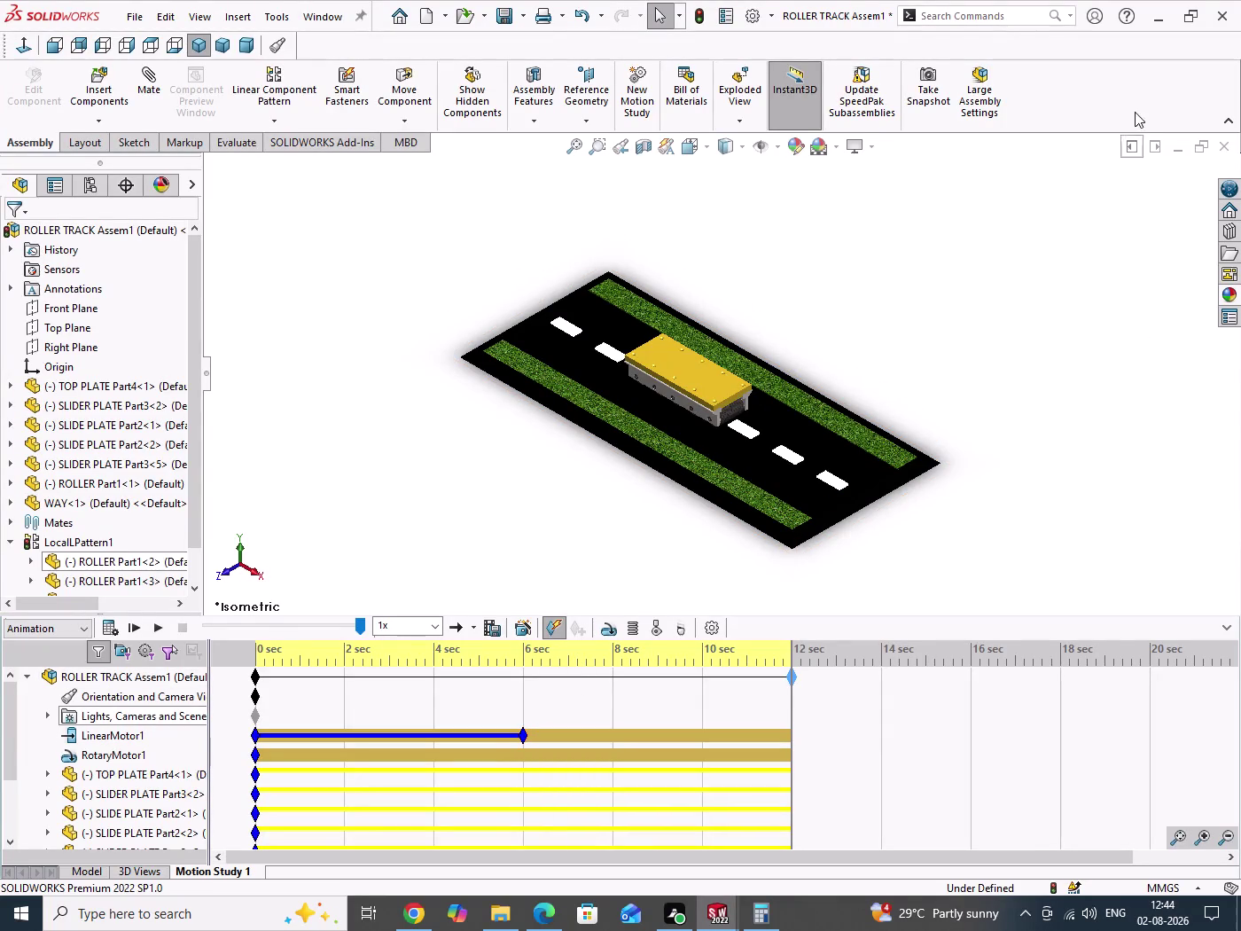
Minimize SOLIDWORKS to reveal the Pictures folder and the SOLID MODELLING old book PDF.
click(1155, 21)
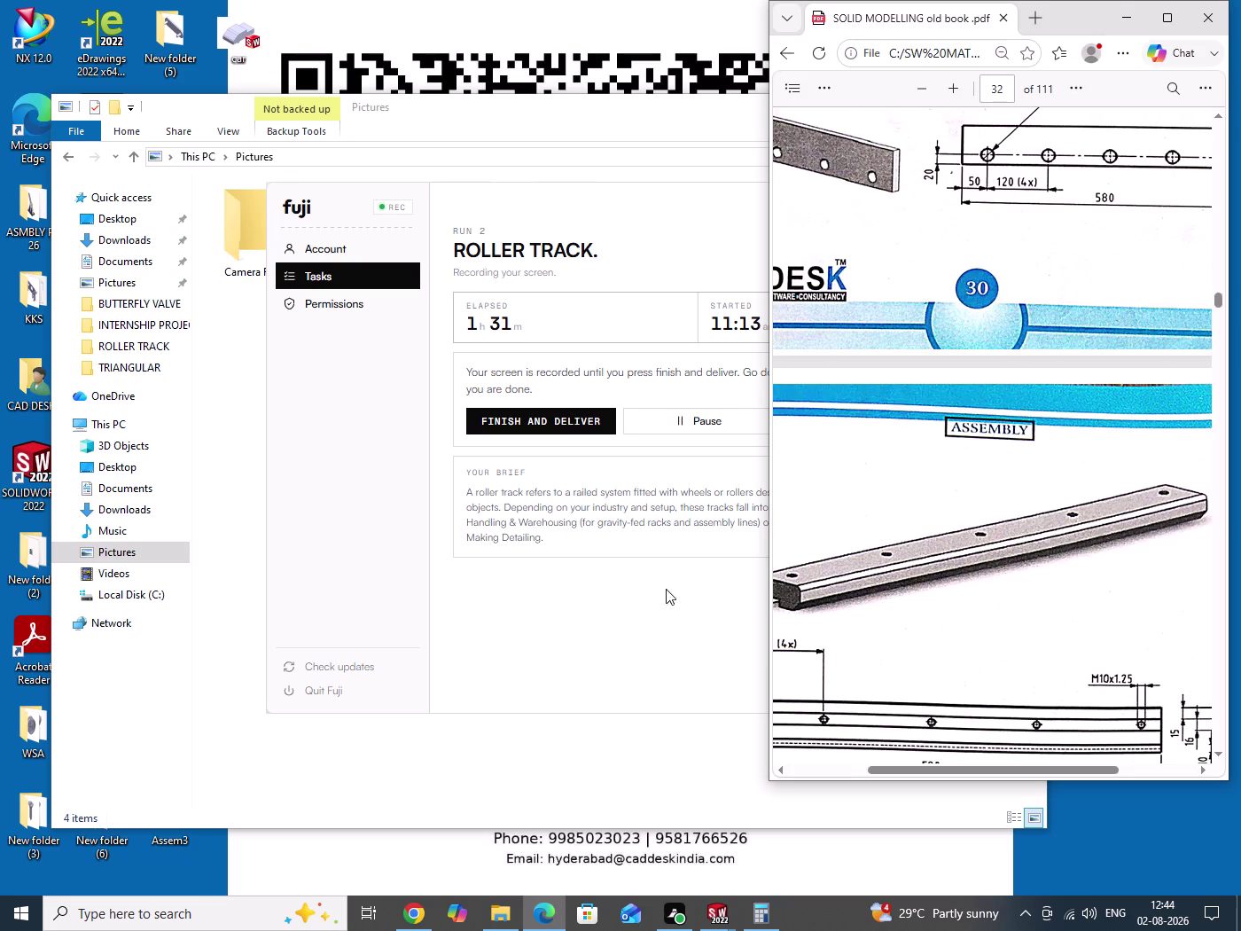